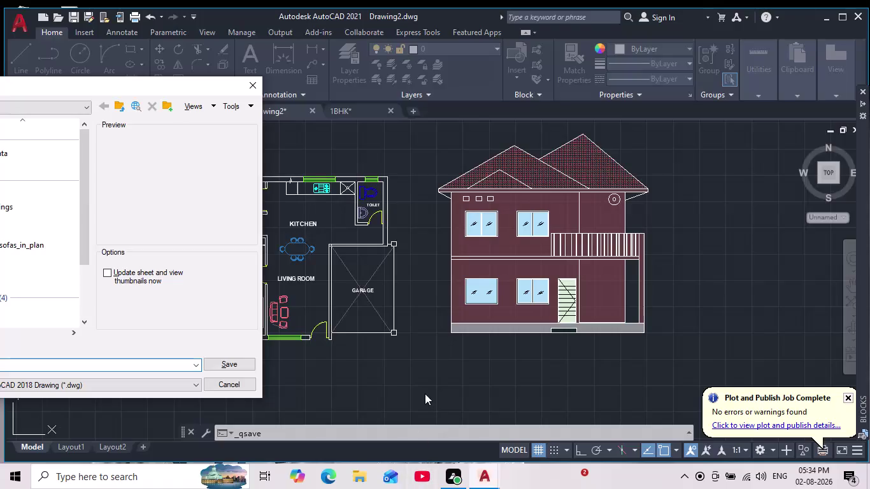
Move the Save Drawing As dialog from the left edge to the centre of the screen.
scroll(down, 3)
scroll(down, 3)
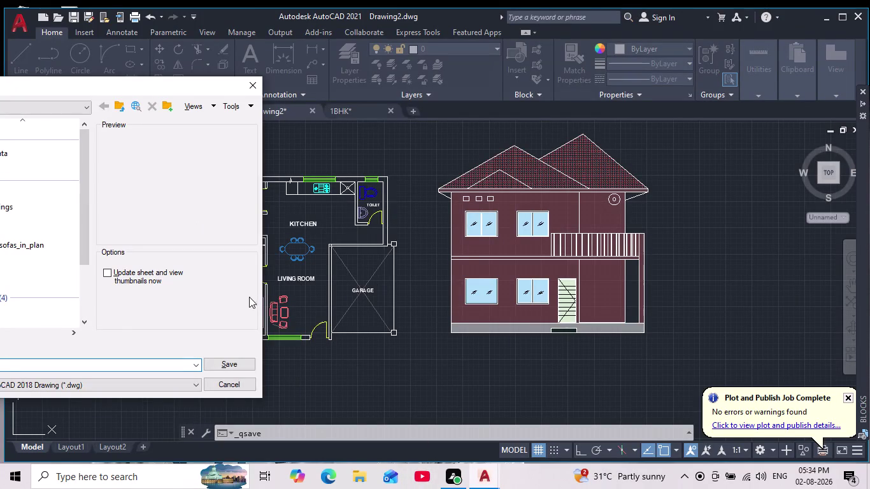
drag(176, 84, 636, 142)
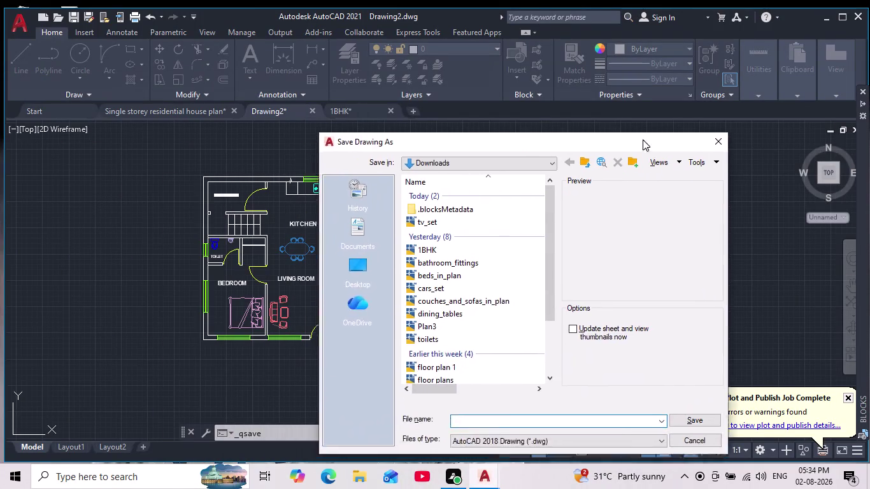
drag(636, 141, 726, 101)
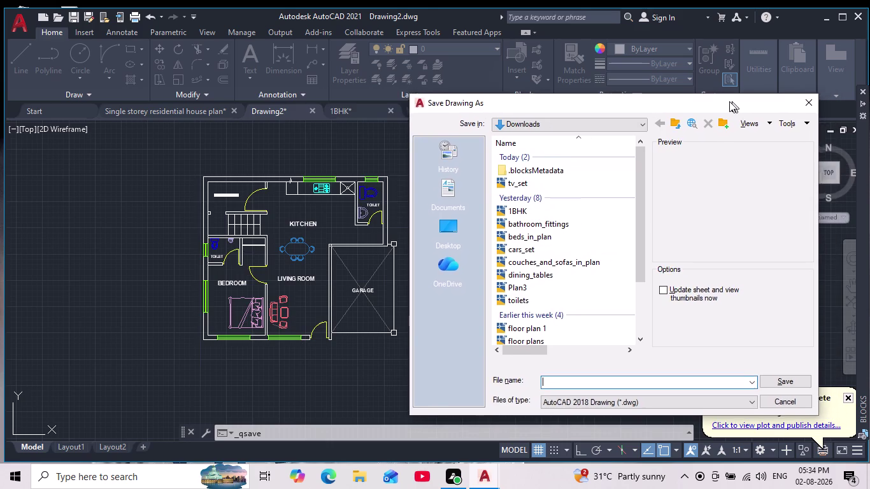
drag(726, 101, 554, 90)
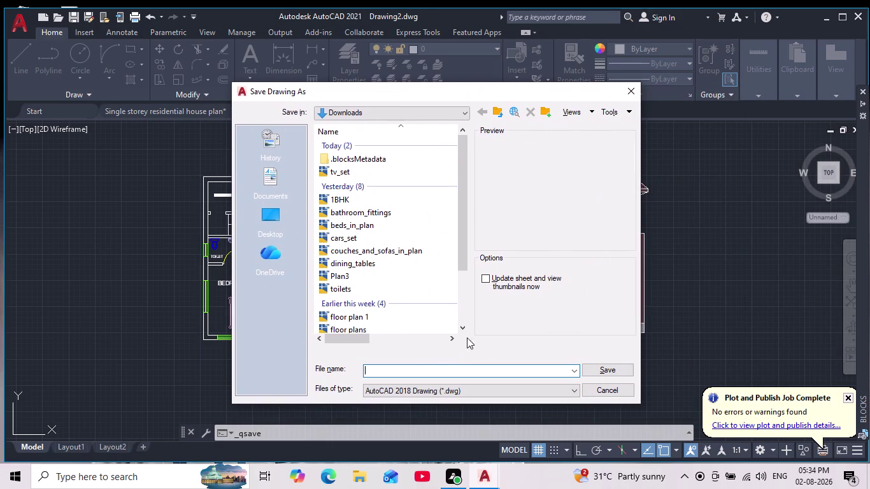
Begin the file name with '1bhk Residential ', correcting mistyped letters.
click(427, 365)
key(1)
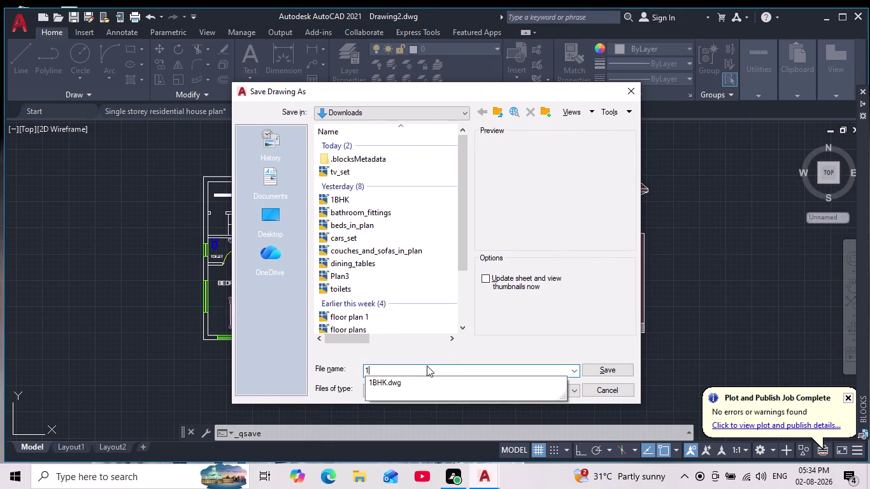
text(b)
text(h)
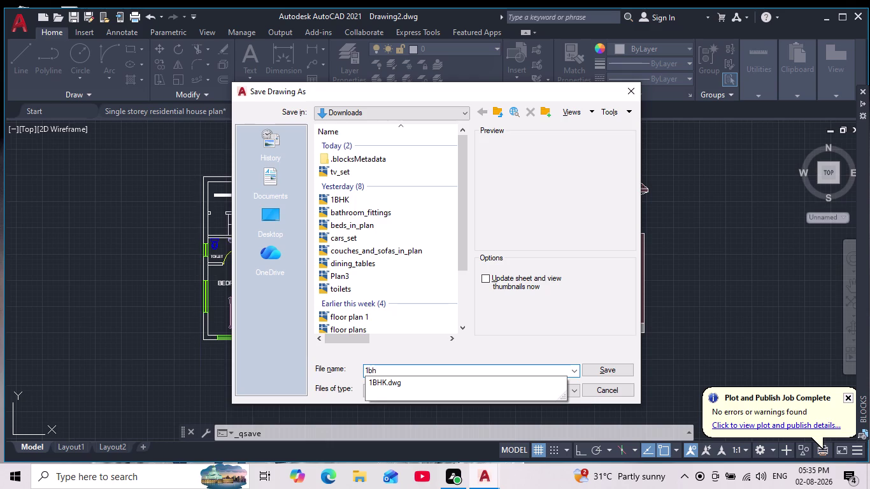
text(k)
key(space)
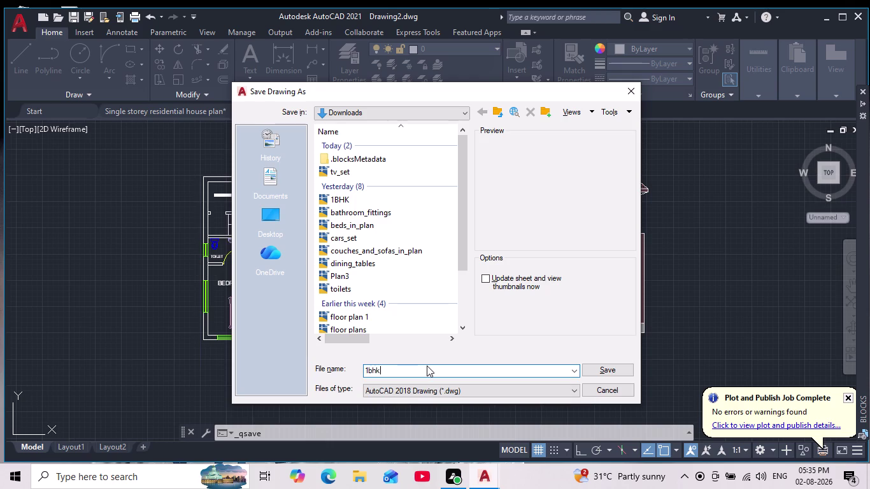
text(re)
key(s)
key(BackSpace)
key(BackSpace)
key(BackSpace)
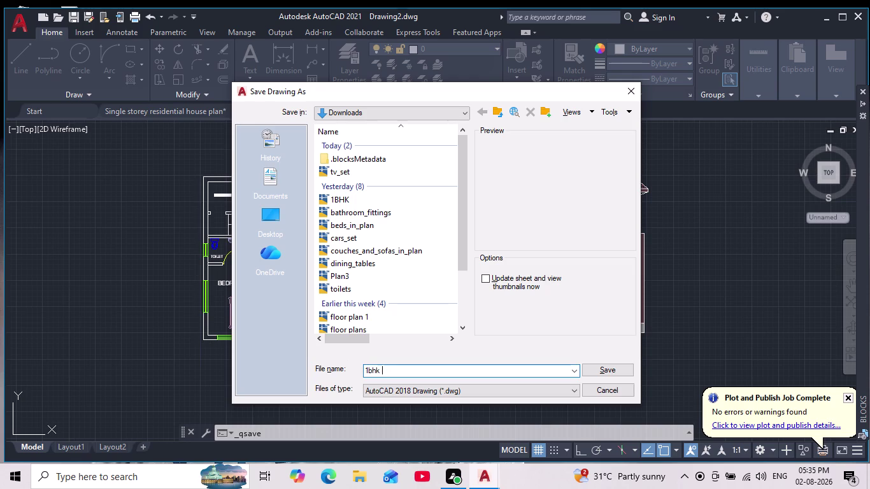
text(Res)
text(i)
text(de)
text(ntia)
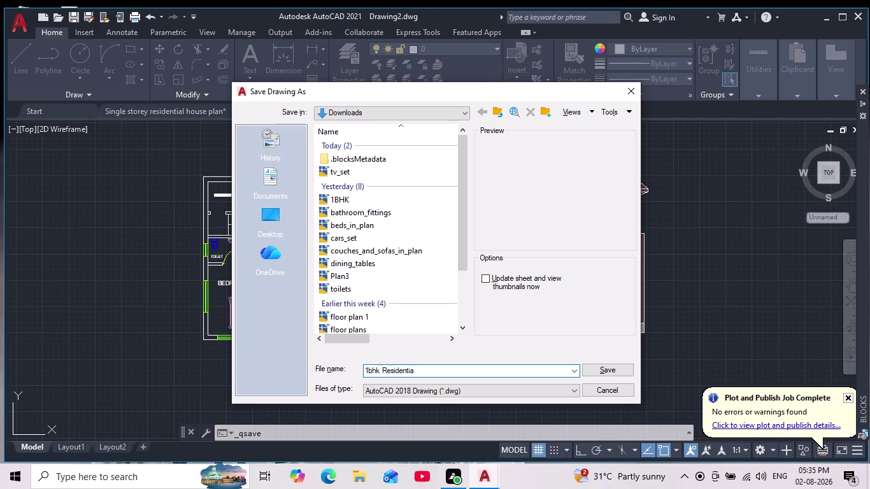
text(l)
key(space)
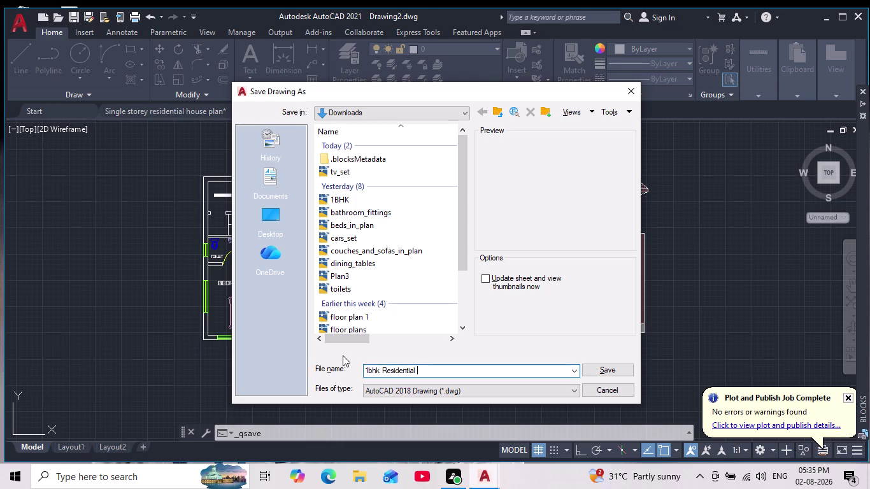
Complete the file name with 'house plan and elevation', fixing a typo.
double_click(343, 356)
right_click(343, 355)
text(house)
key(space)
text(plan a)
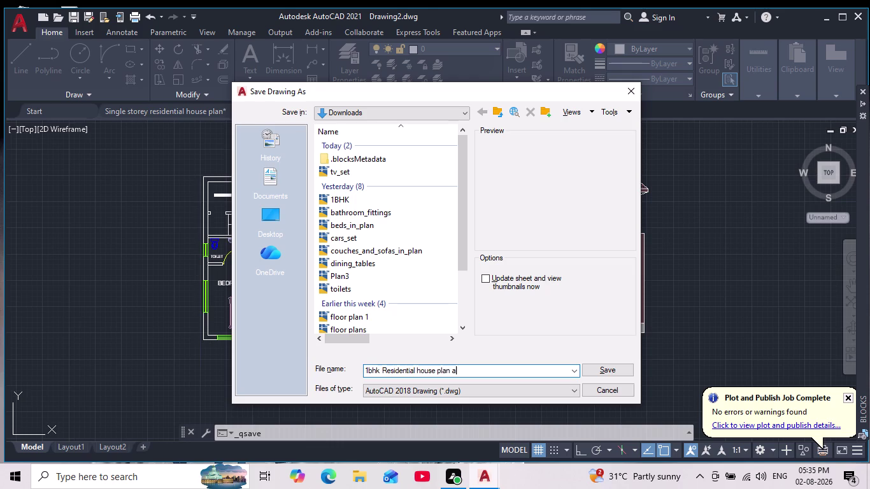
text(nd)
key(space)
text(eleva)
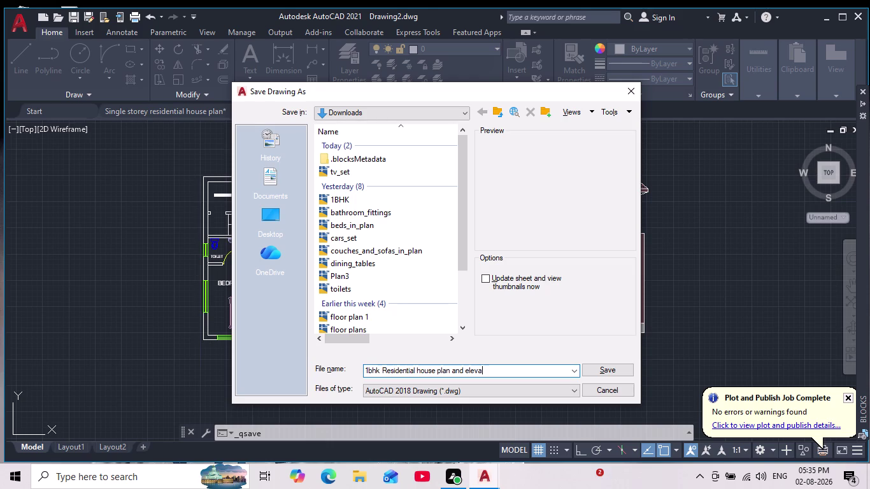
text(r)
key(BackSpace)
text(tio)
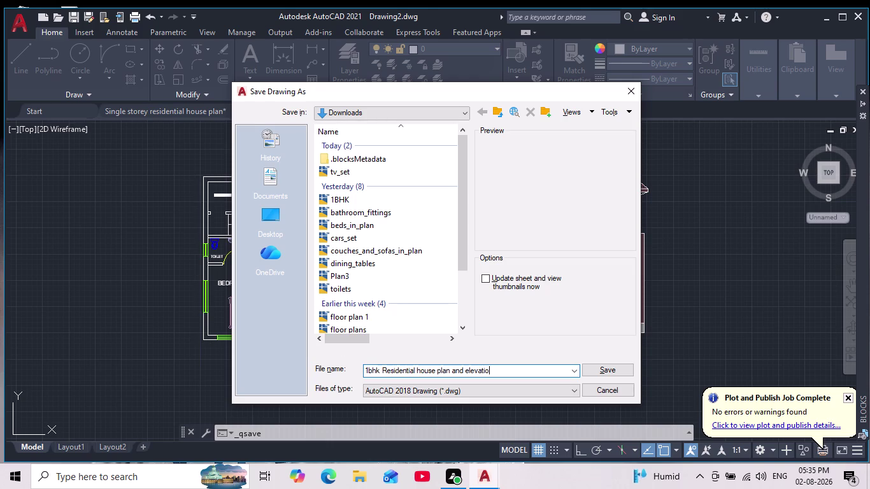
text(n)
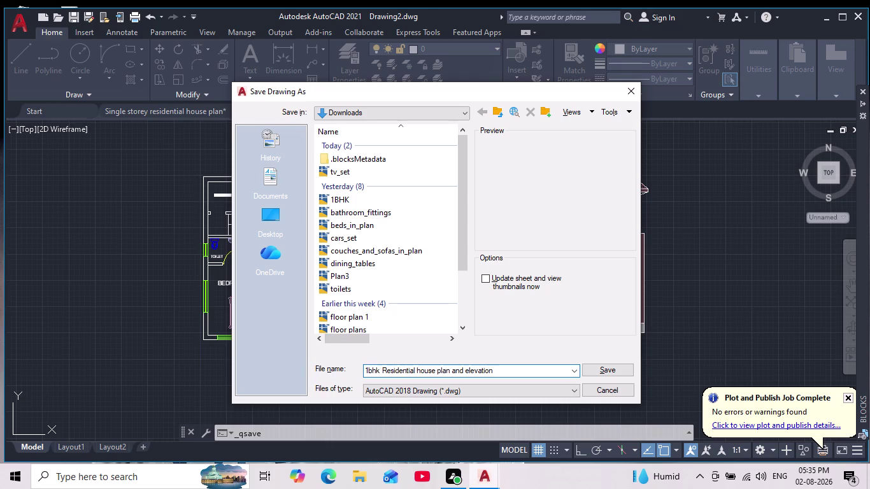